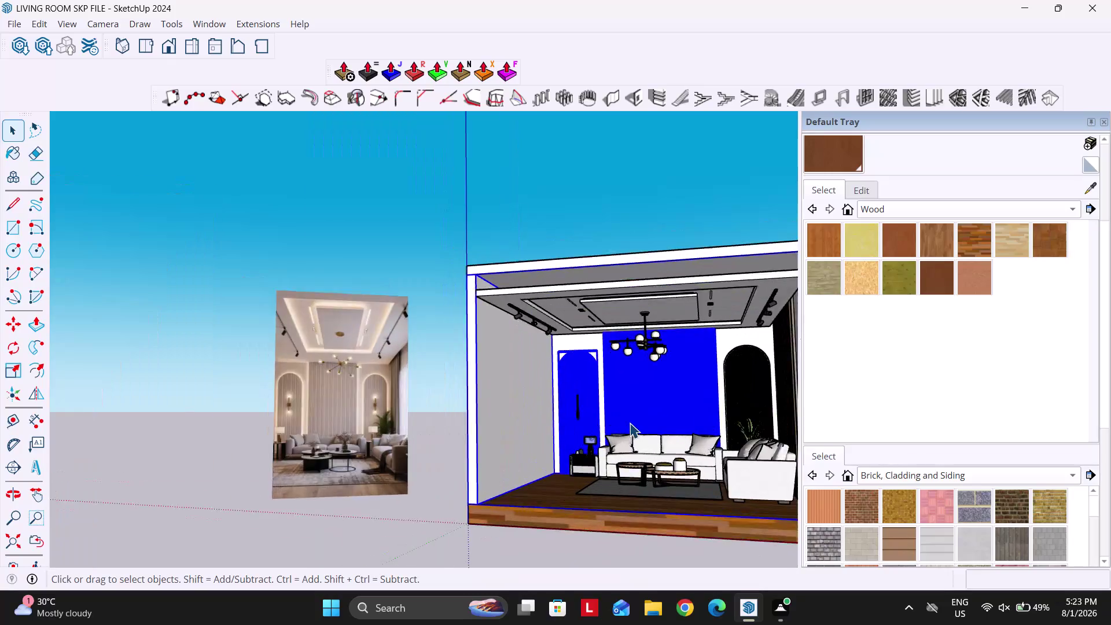
Zoom and pan in close on the fluted arched niche and adjacent fluted accent wall.
scroll(down, 3)
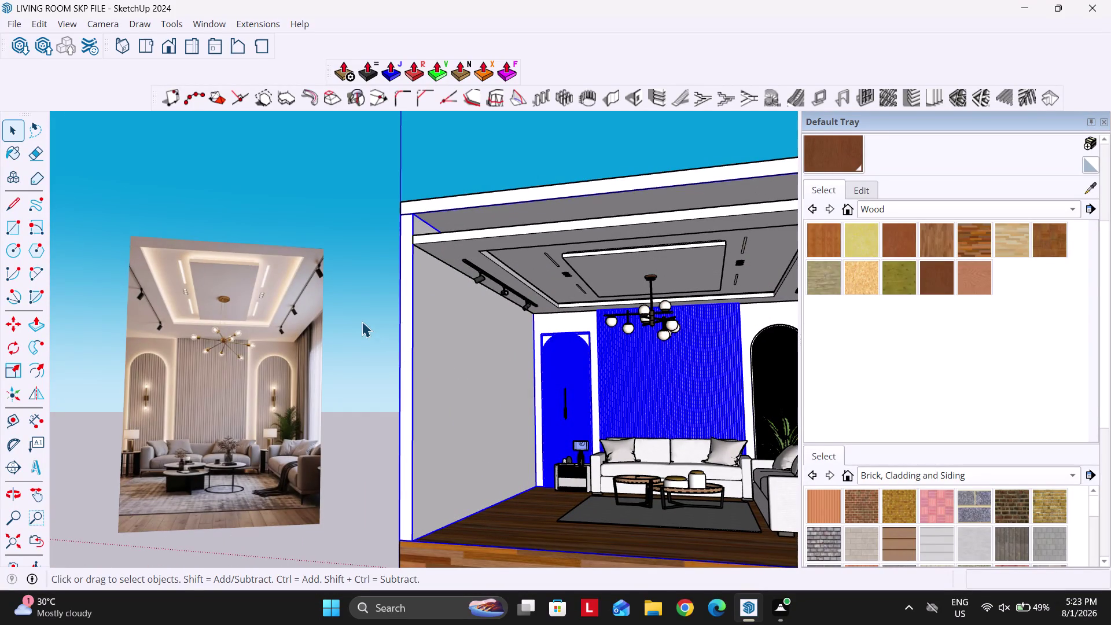
click(359, 320)
scroll(up, 3)
middle_drag(576, 393, 617, 412)
scroll(up, 3)
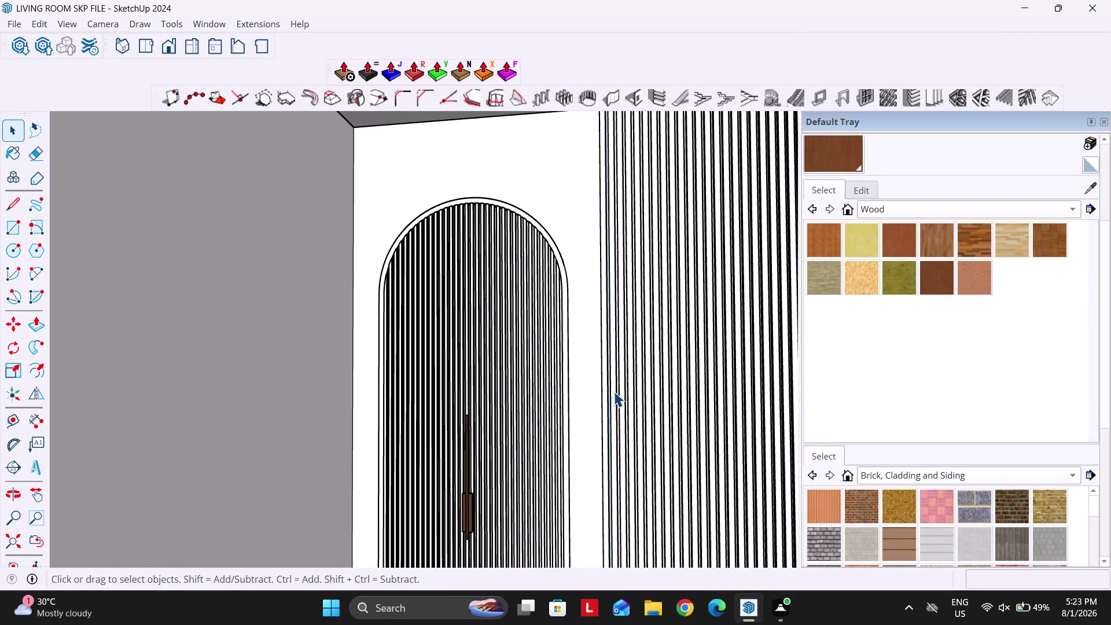